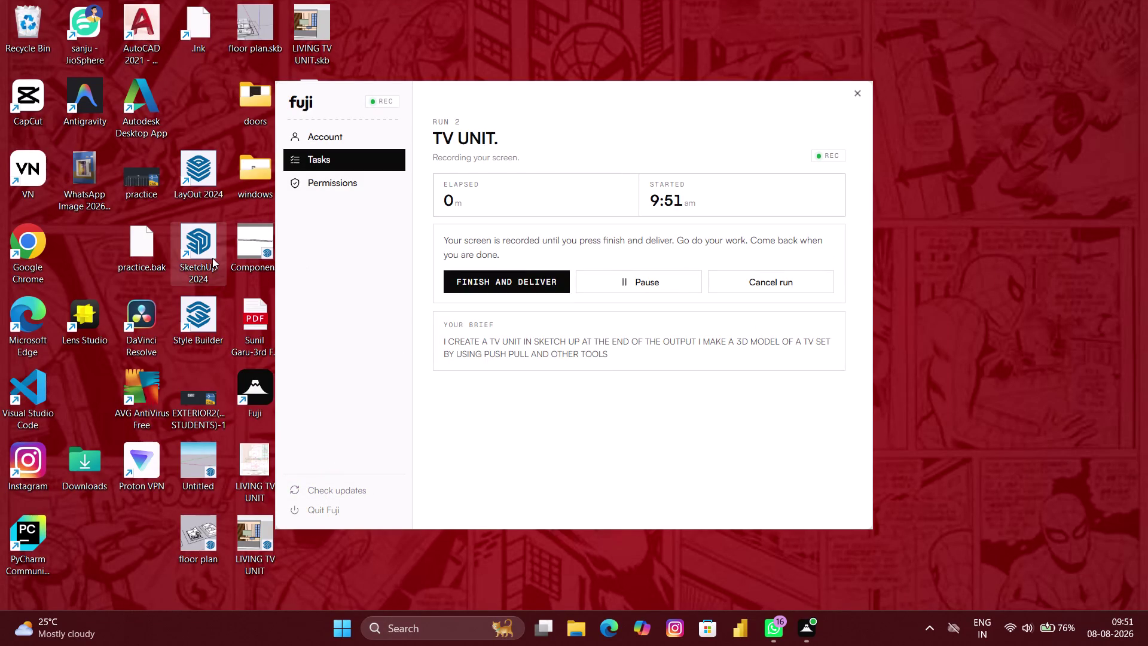
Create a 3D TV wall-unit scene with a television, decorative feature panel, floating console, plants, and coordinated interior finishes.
double_click(209, 258)
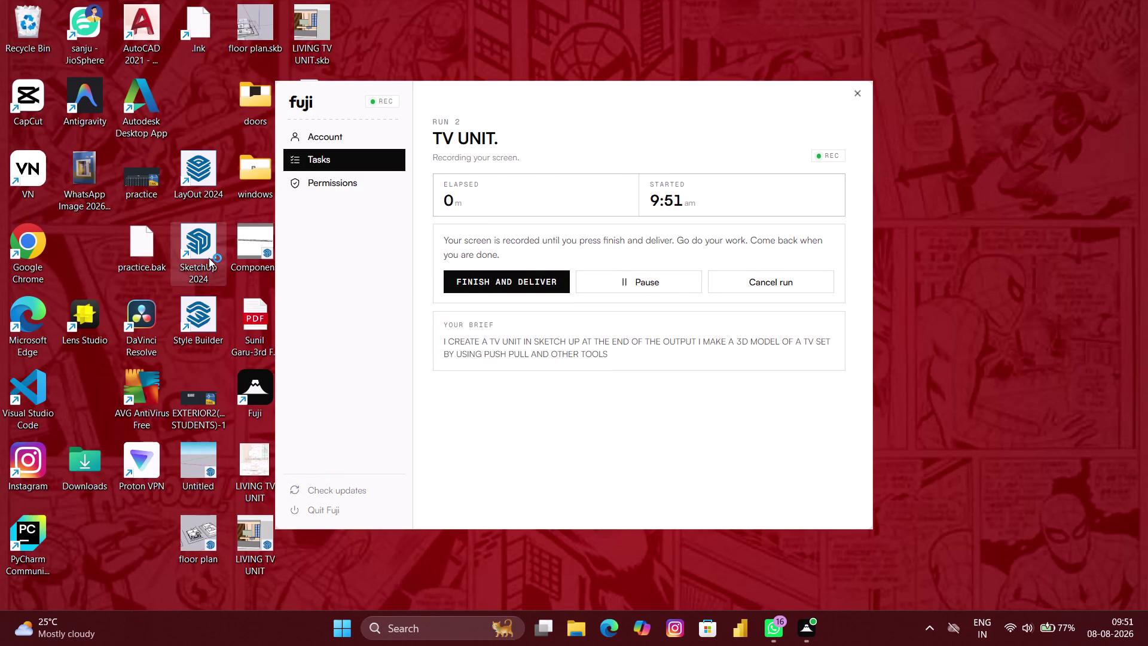